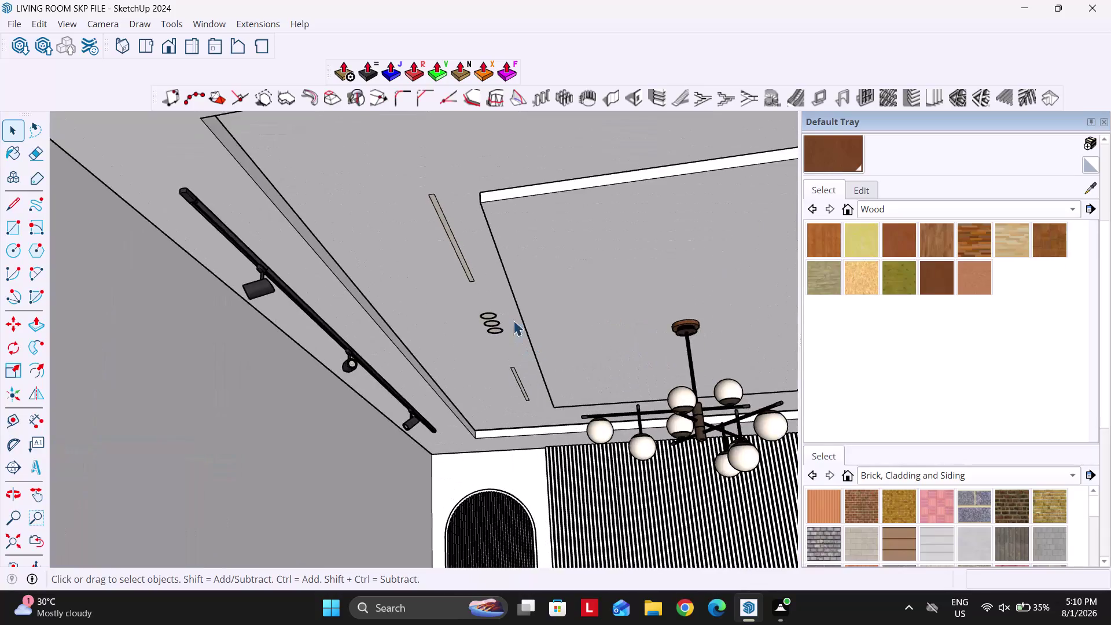
scroll(down, 3)
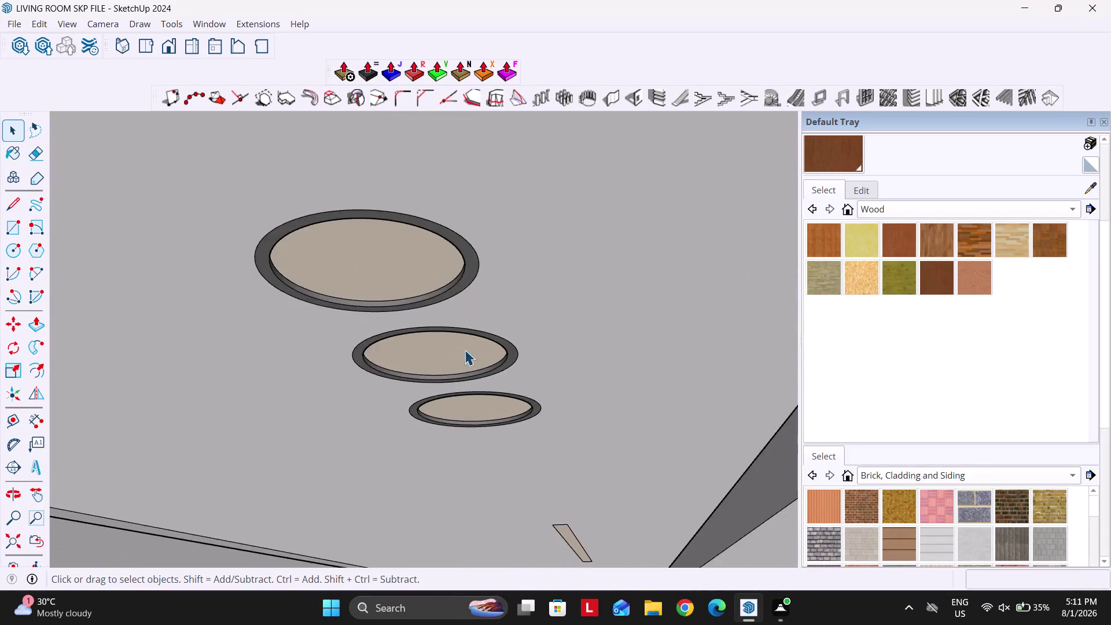
scroll(down, 3)
scroll(up, 3)
scroll(down, 3)
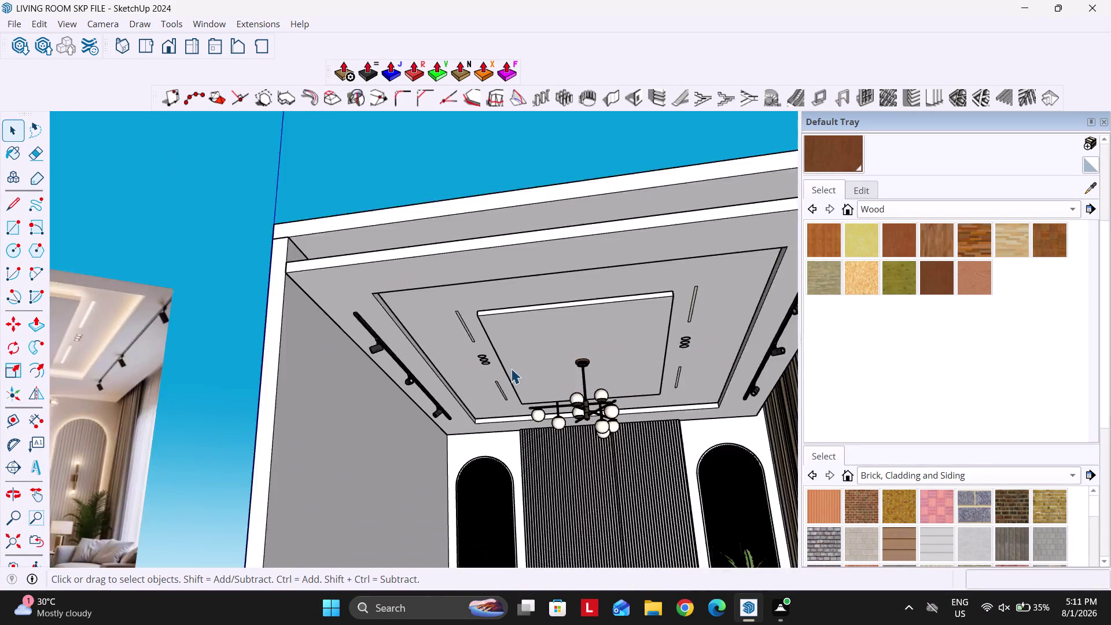
scroll(down, 3)
click(308, 299)
drag(318, 299, 341, 351)
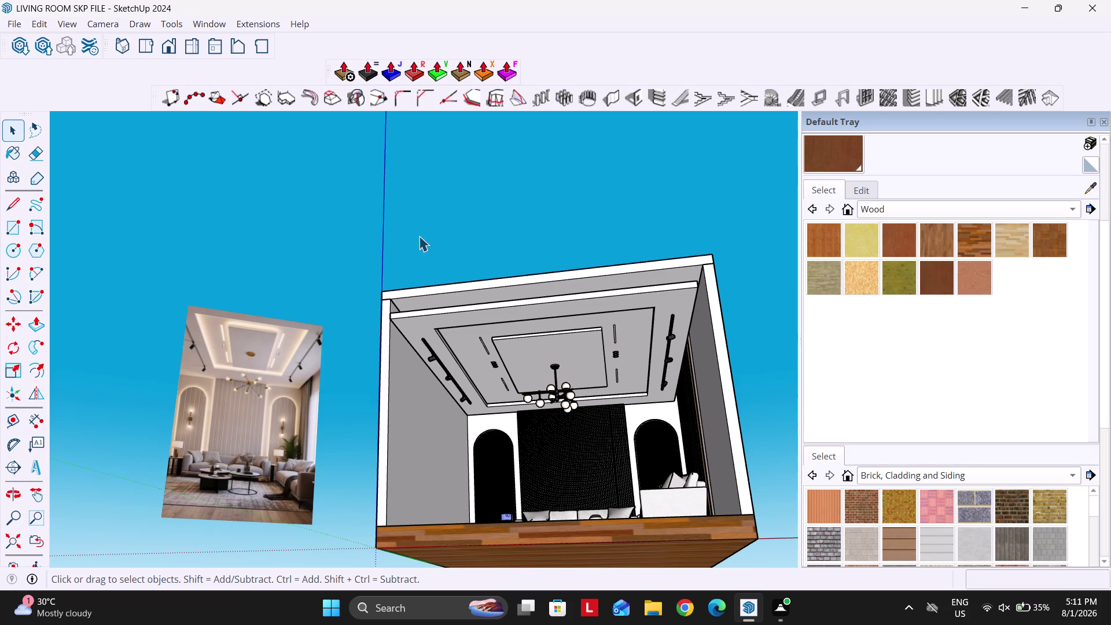
drag(333, 210, 432, 282)
drag(403, 231, 481, 254)
drag(368, 232, 508, 515)
click(401, 243)
drag(363, 246, 532, 574)
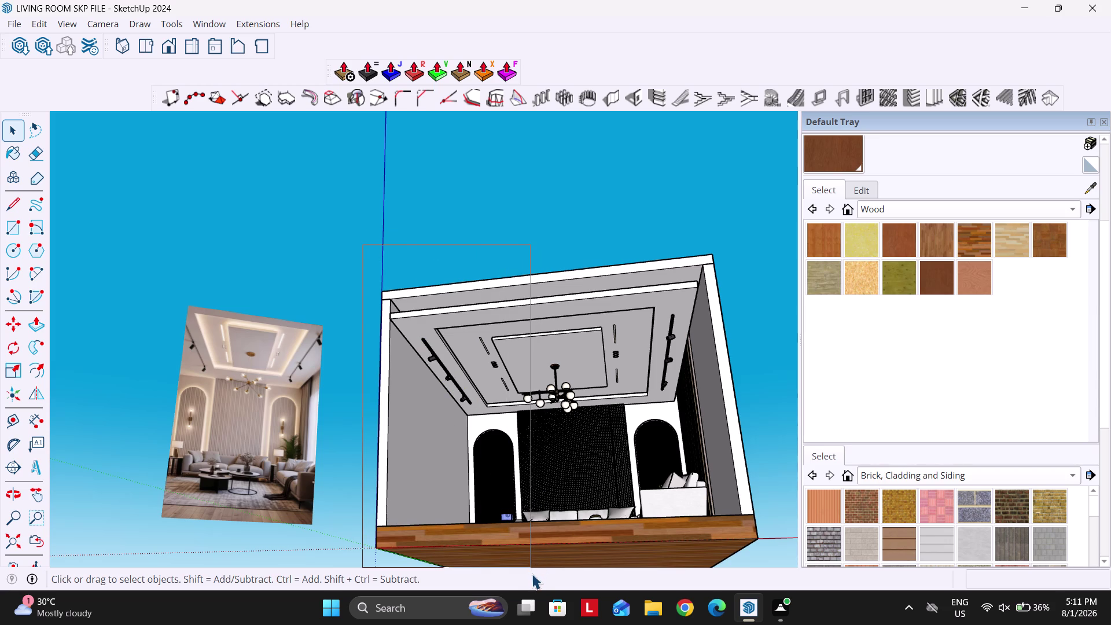
drag(532, 573, 525, 574)
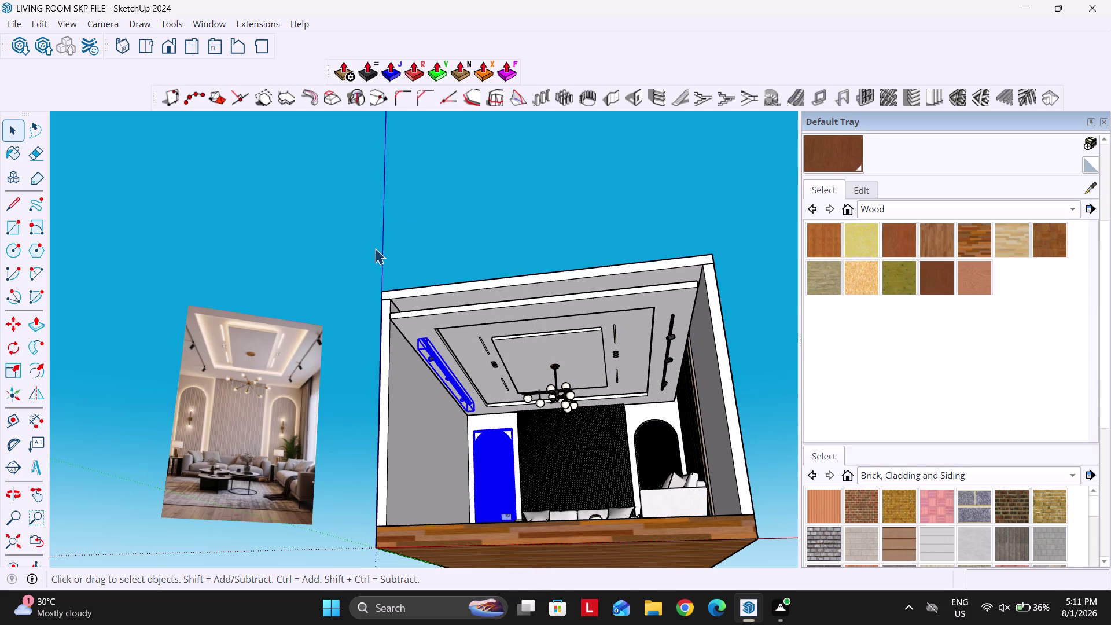
click(371, 253)
drag(366, 256, 459, 390)
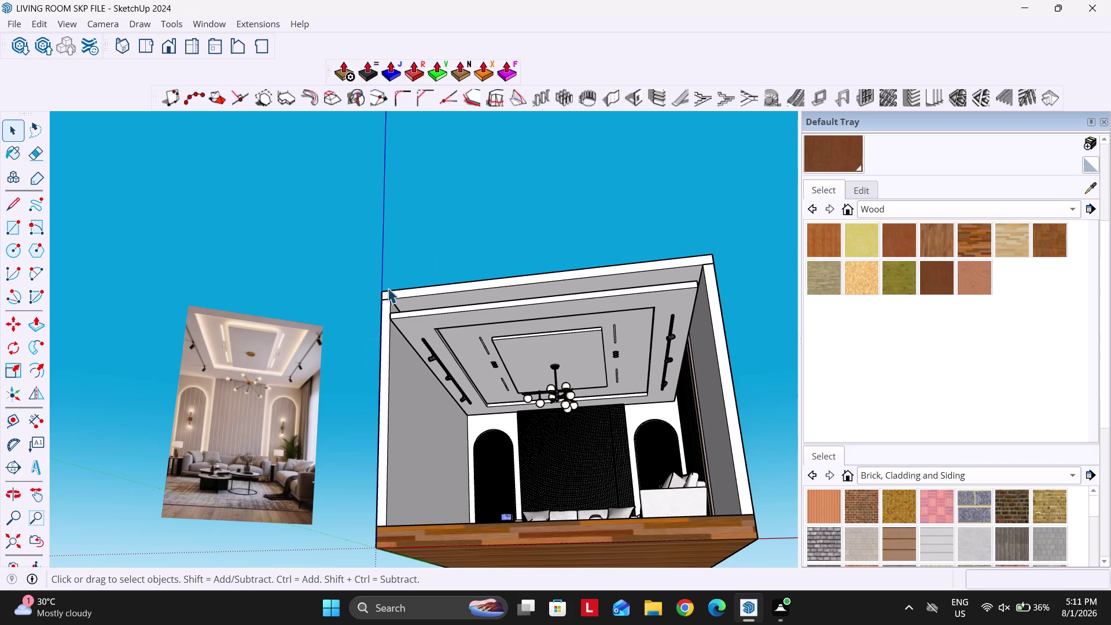
drag(357, 252, 526, 431)
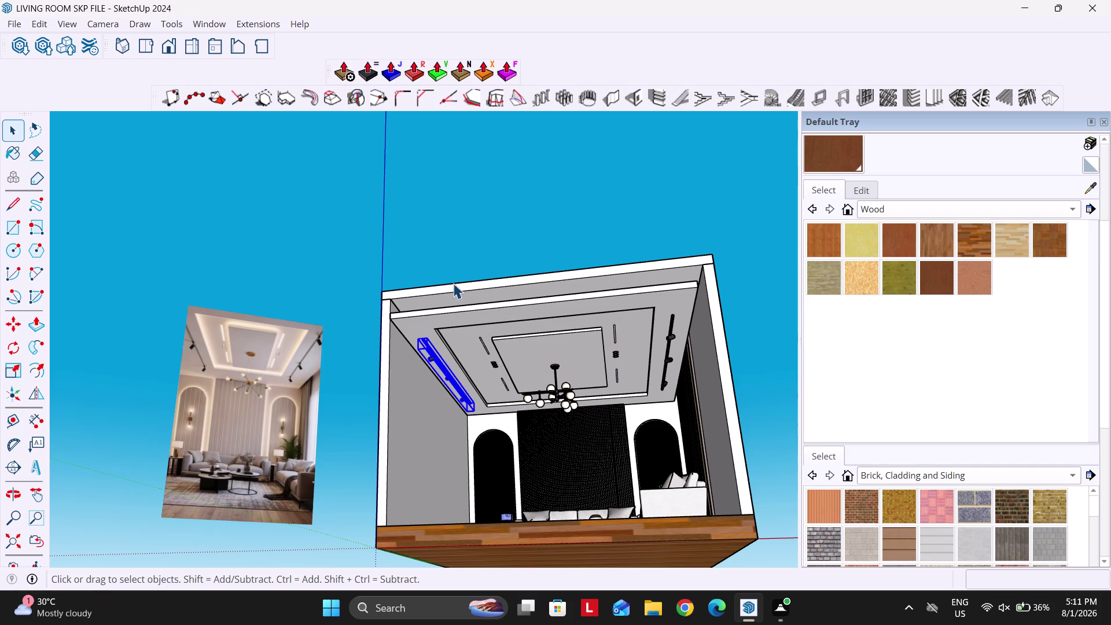
click(422, 187)
drag(367, 232, 492, 440)
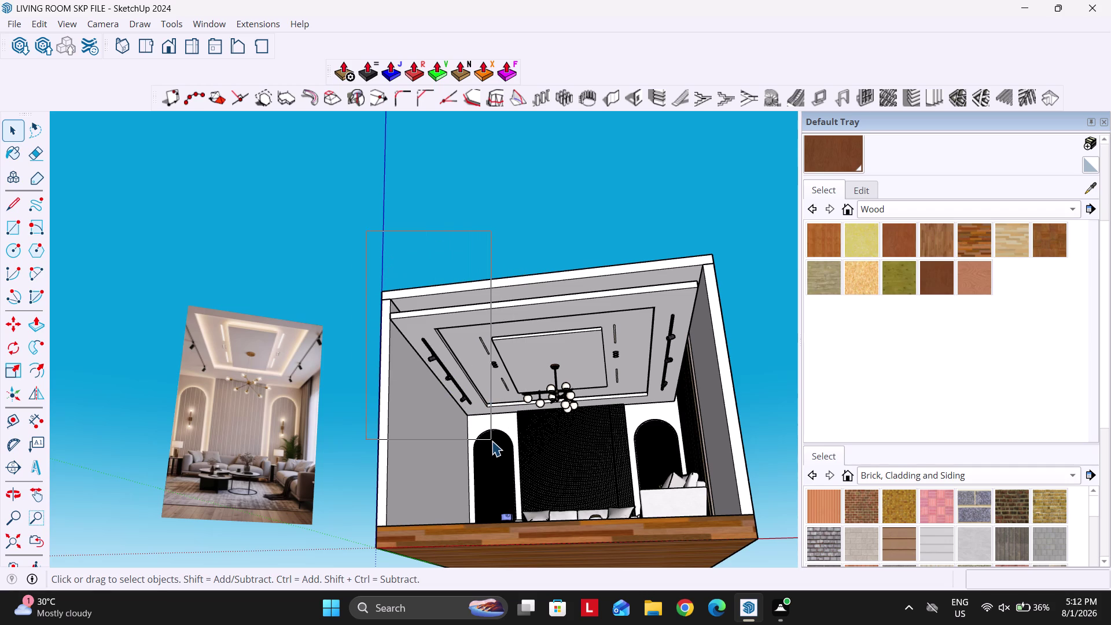
drag(492, 440, 491, 440)
click(416, 186)
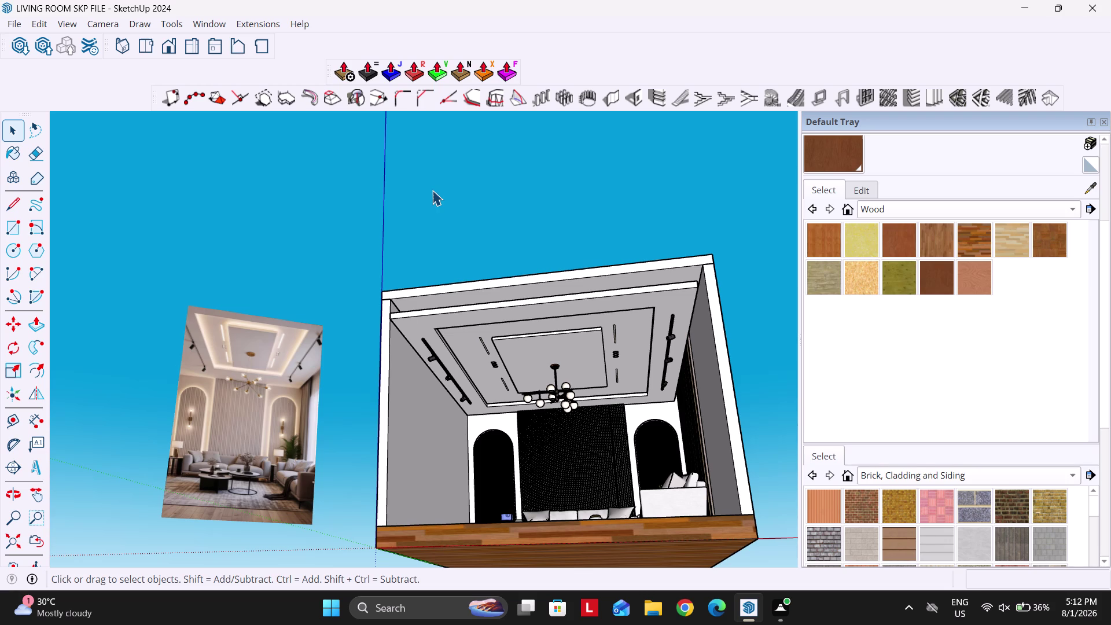
drag(361, 261, 488, 438)
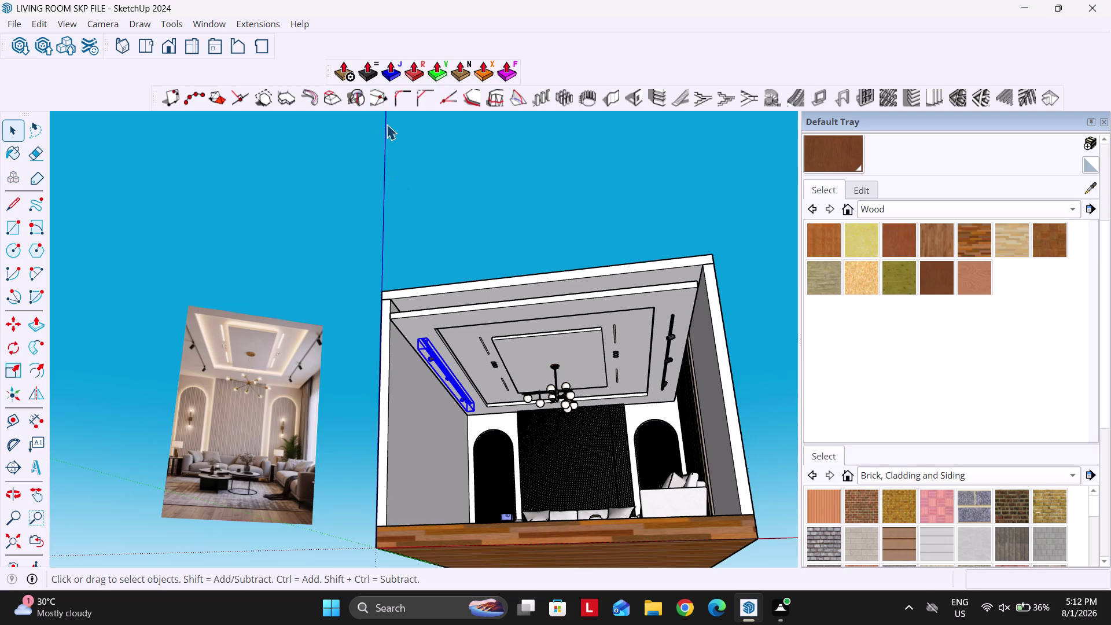
click(393, 147)
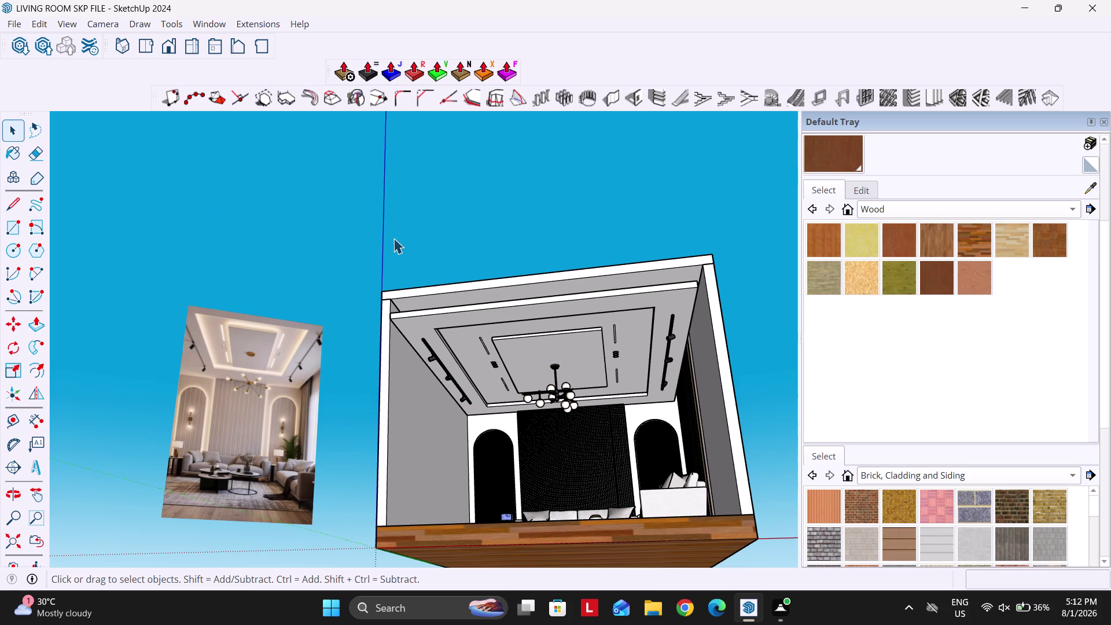
click(376, 243)
click(377, 243)
drag(384, 249, 370, 150)
drag(370, 150, 366, 135)
drag(380, 252, 385, 185)
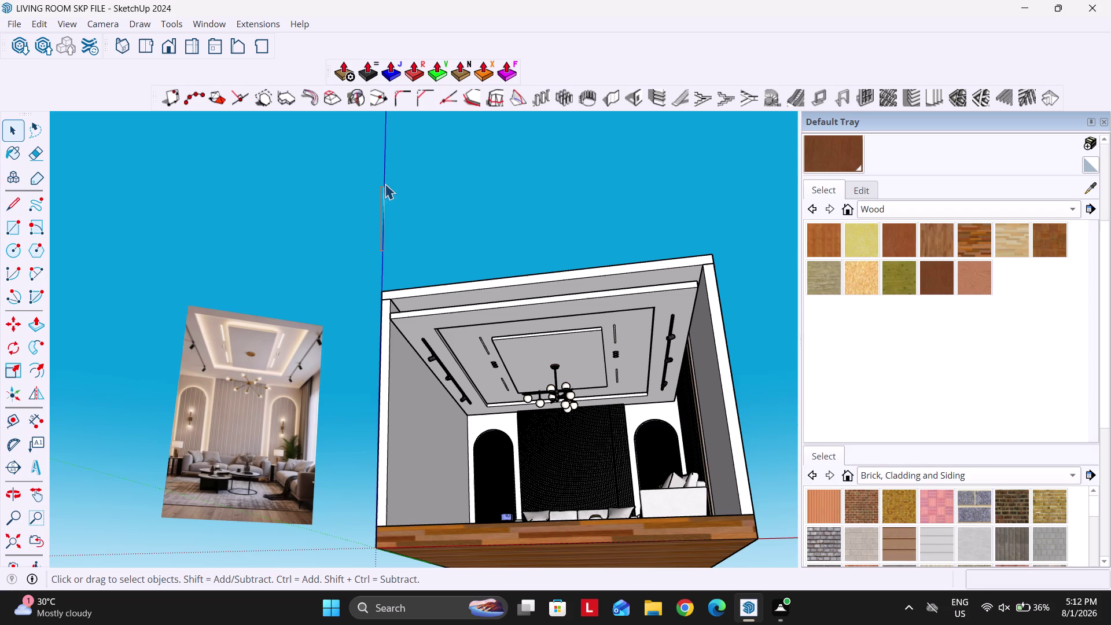
drag(385, 185, 385, 183)
scroll(right, 3)
scroll(left, 3)
scroll(right, 3)
scroll(up, 3)
scroll(down, 3)
scroll(left, 3)
scroll(right, 3)
scroll(left, 3)
scroll(right, 3)
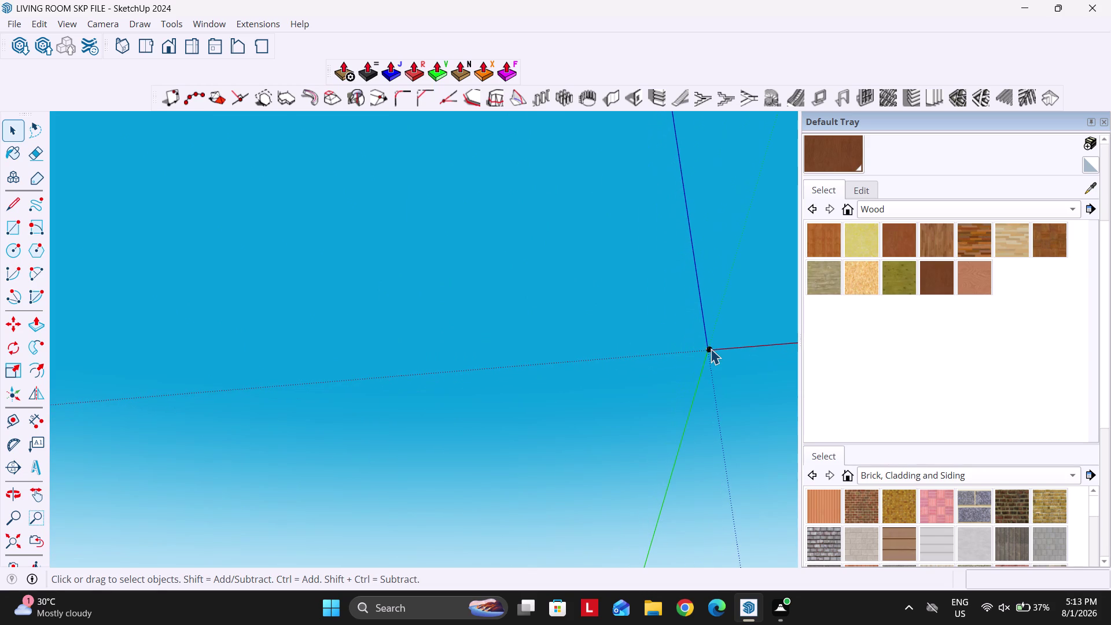